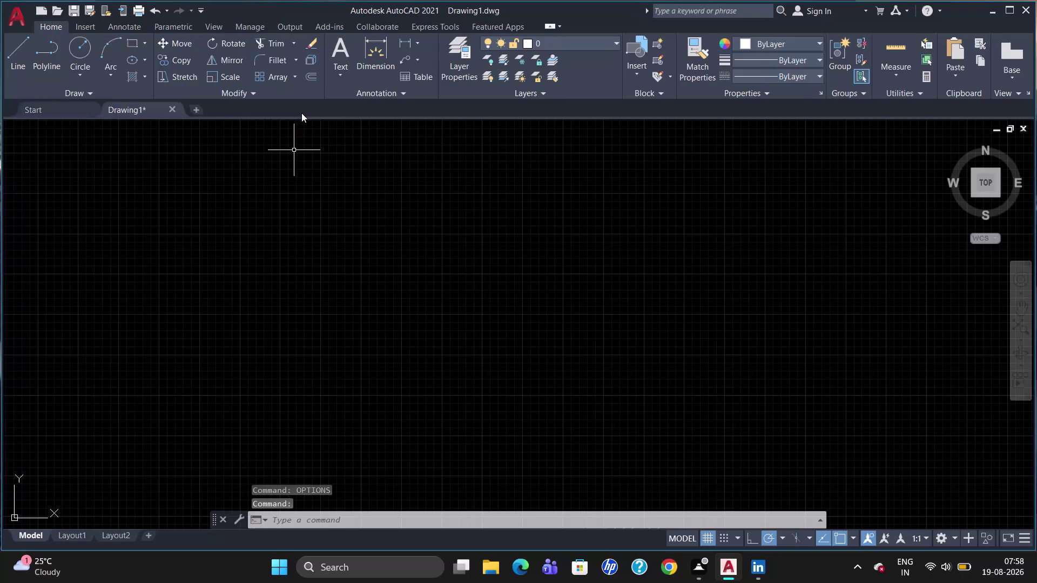
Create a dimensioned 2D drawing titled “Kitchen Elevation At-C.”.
Open the ISO-25 dimension style for modification through the D command.
key(d)
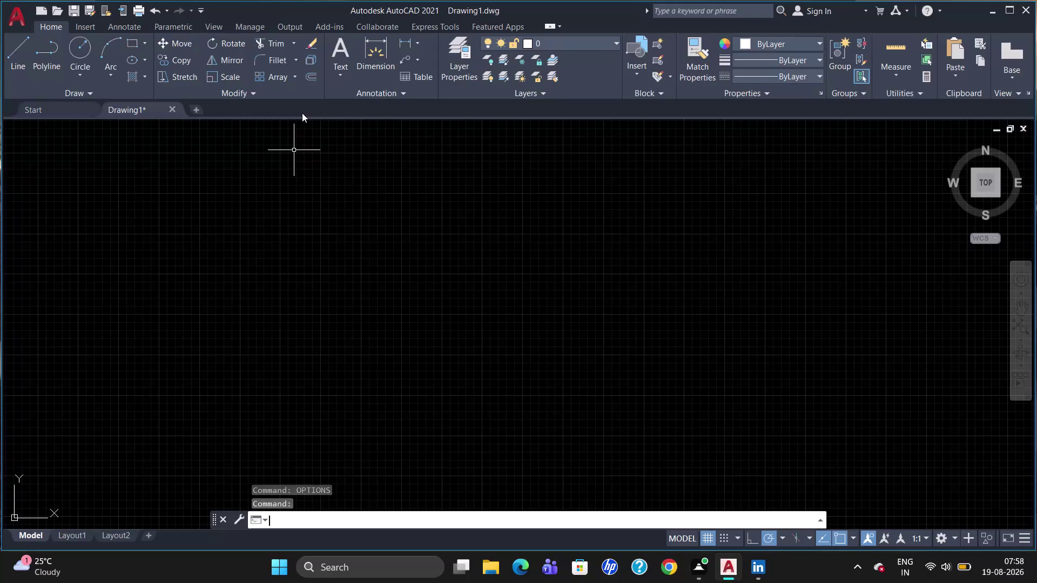
key(Return)
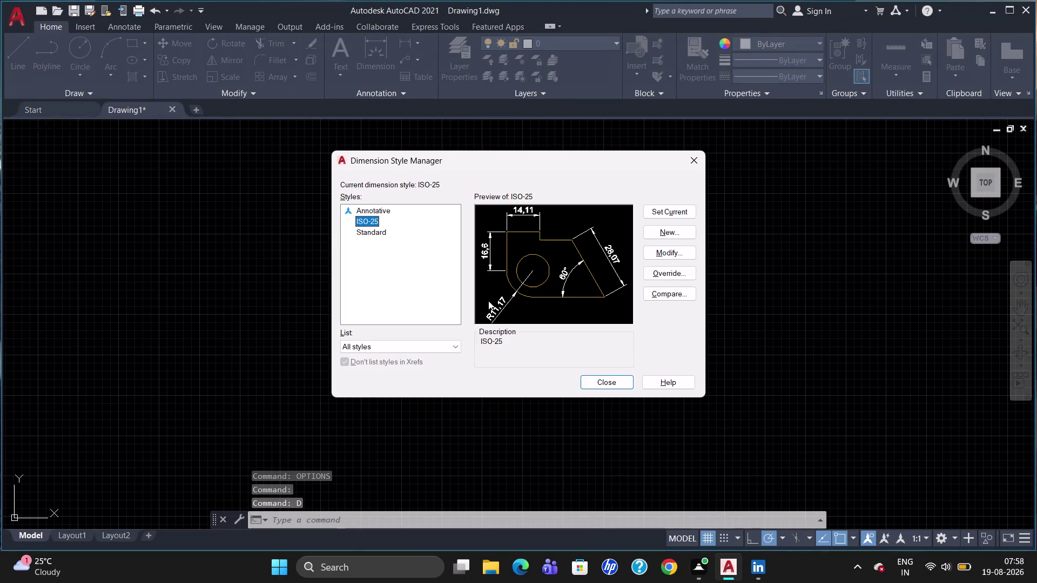
click(660, 249)
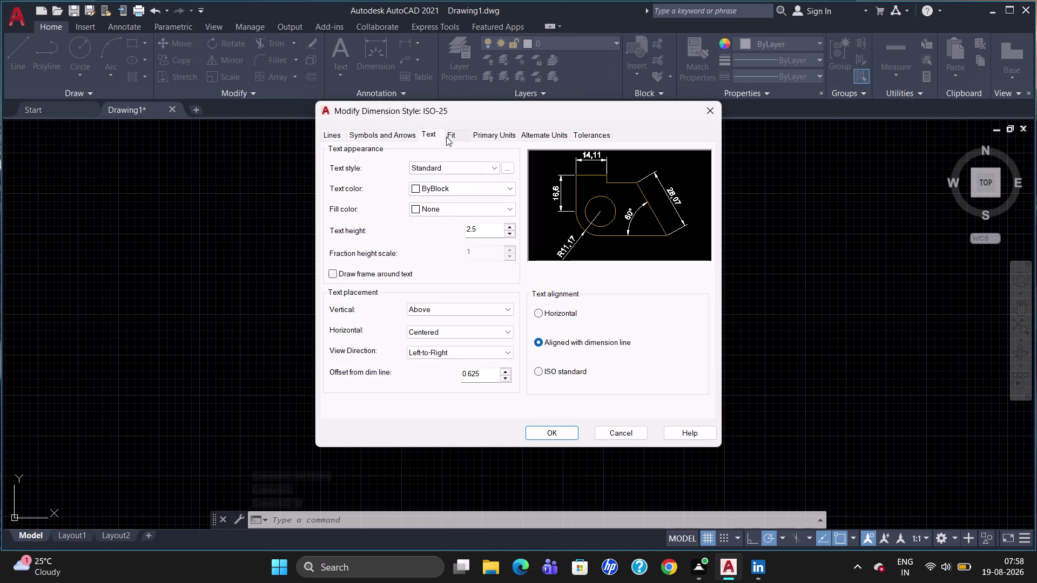
Replace the ISO-25 dimension text height with 40.
click(485, 228)
key(BackSpace)
key(BackSpace)
key(BackSpace)
text(4)
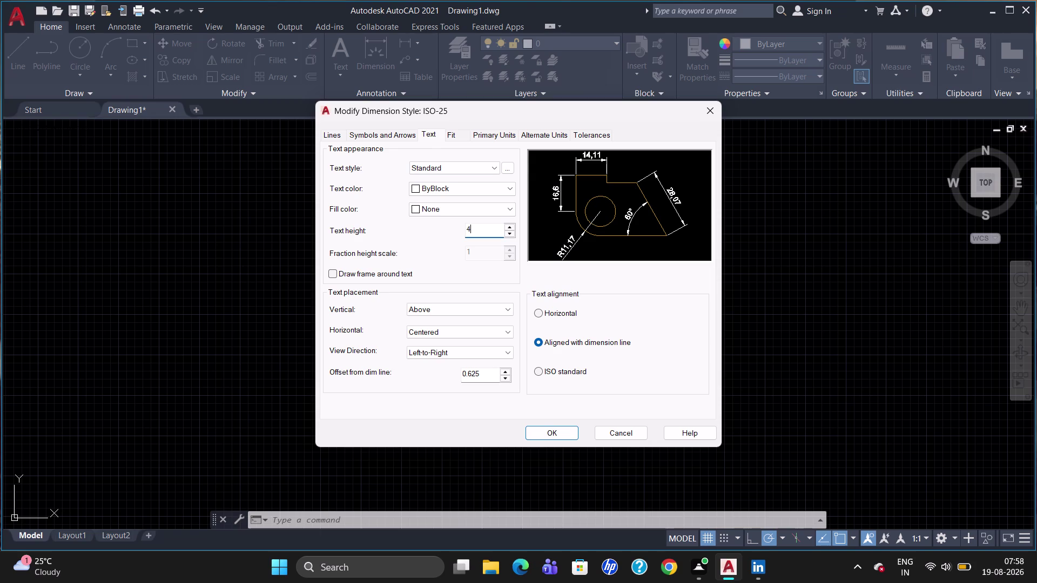
text(0)
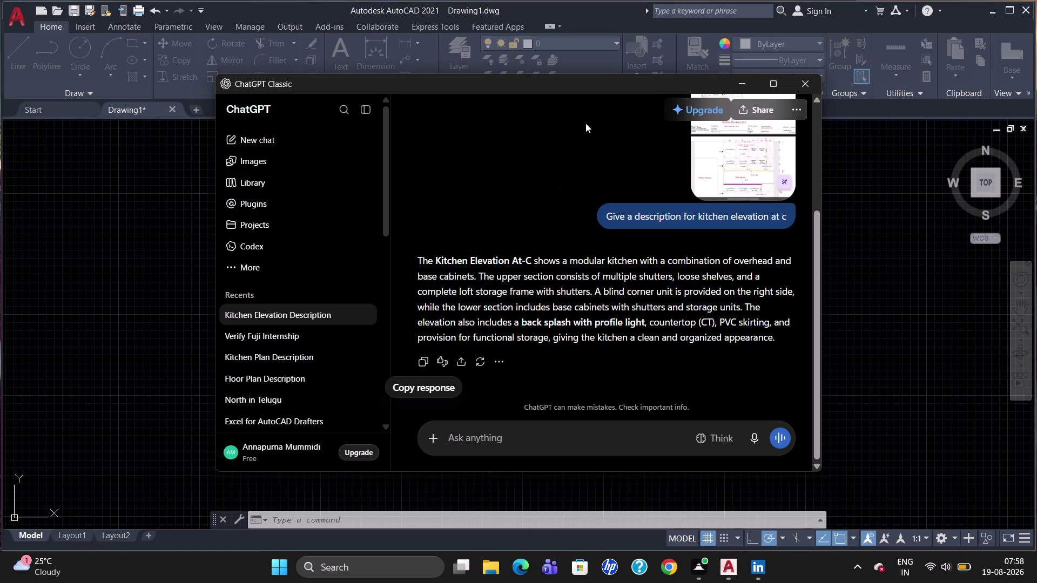
click(805, 84)
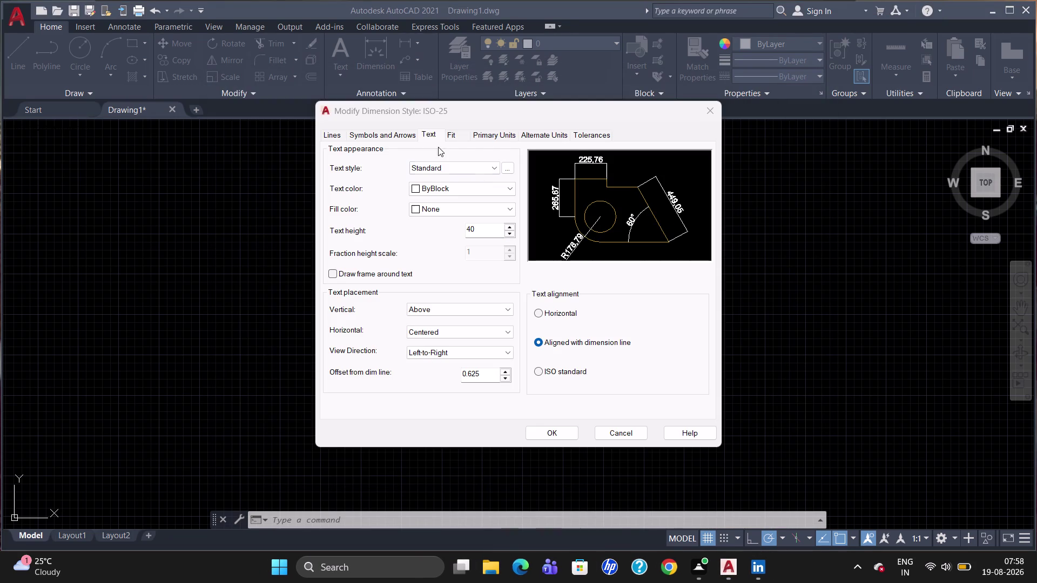
click(396, 135)
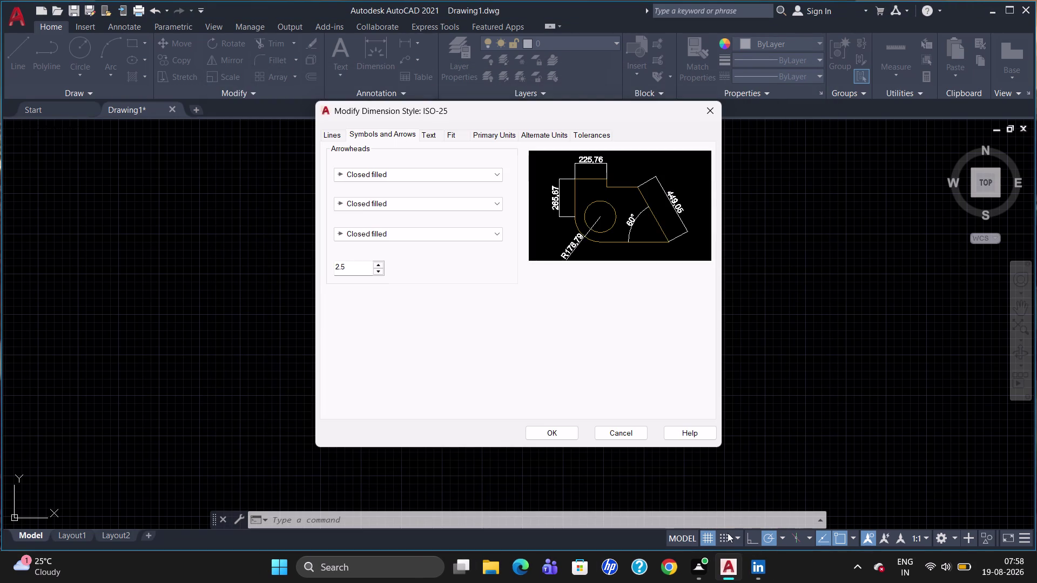
Set the ISO-25 arrow size to 40.
click(800, 445)
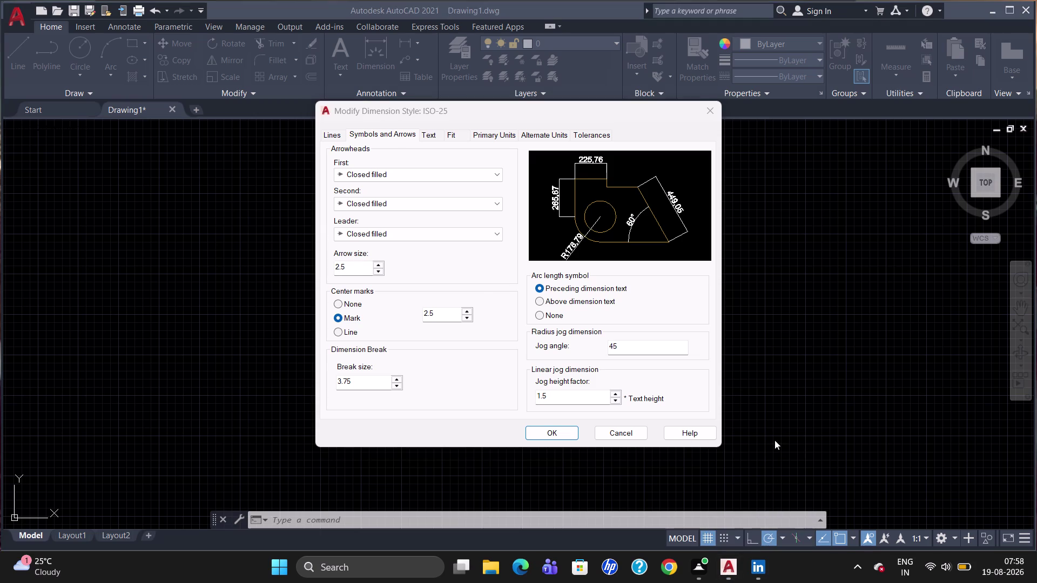
click(364, 268)
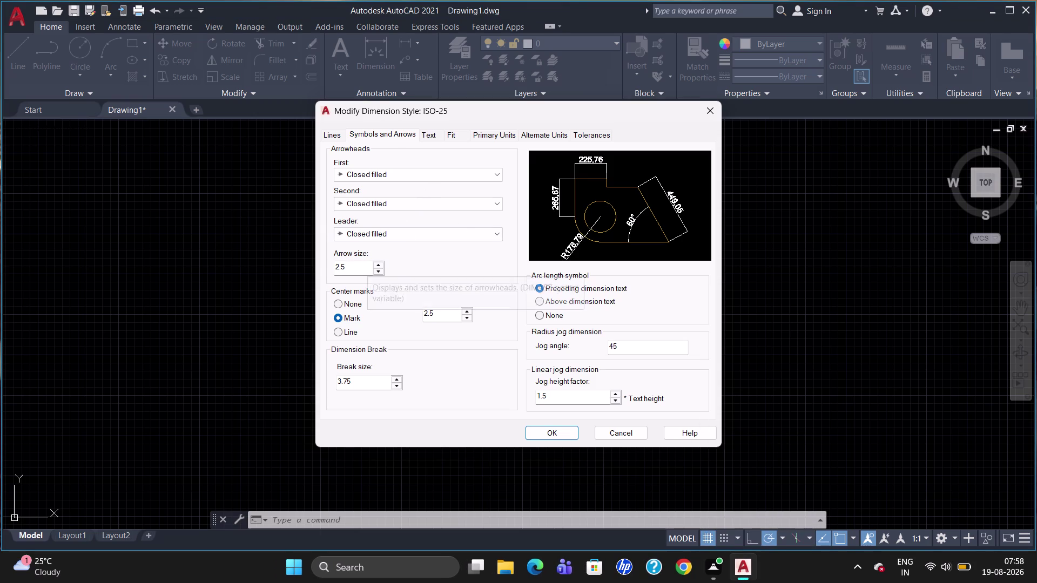
key(BackSpace)
key(BackSpace)
key(BackSpace)
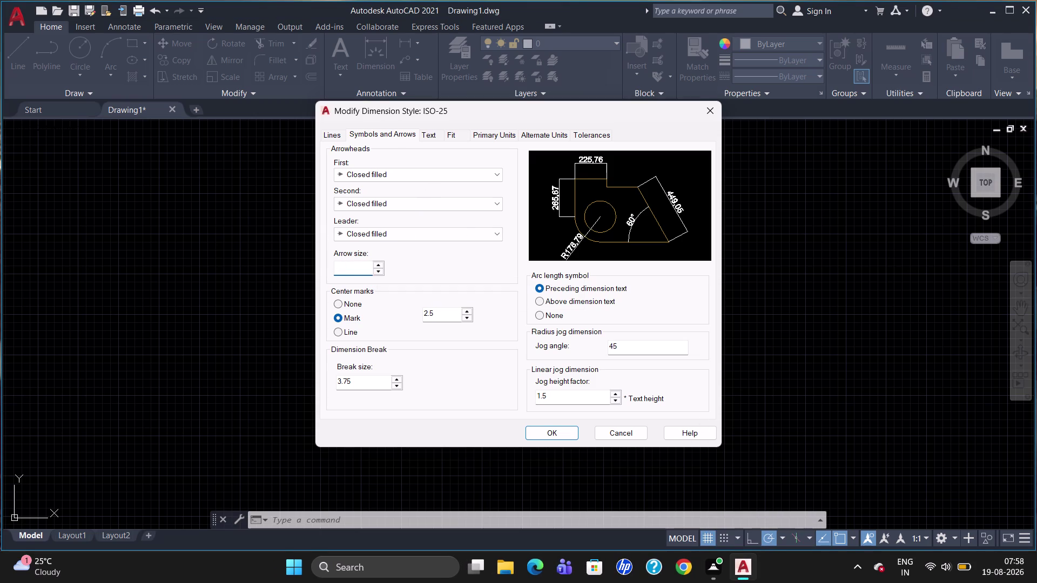
text(40)
Accept the ISO-25 changes, make it the current style, and close the manager.
click(489, 135)
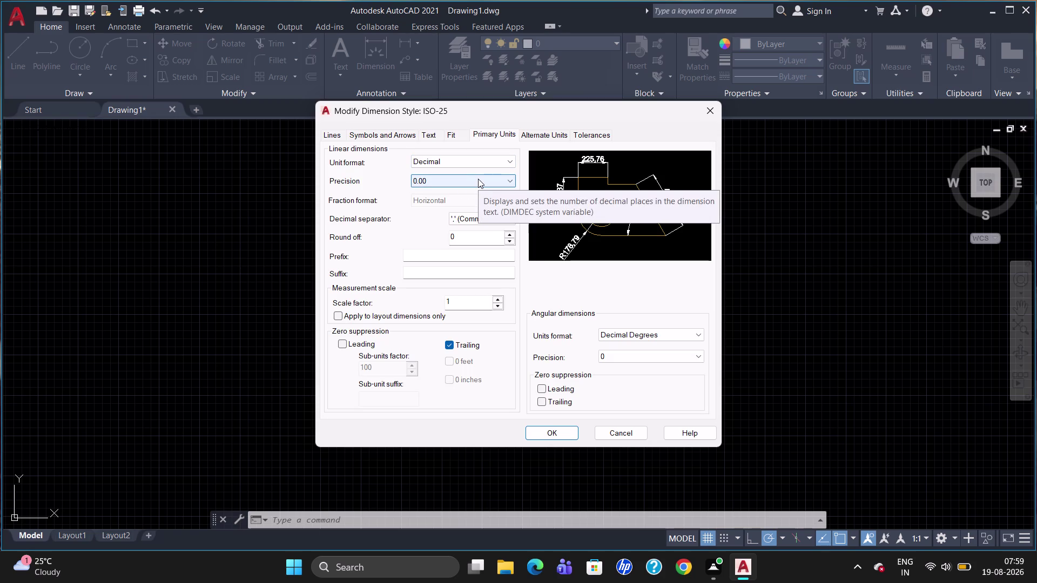
click(566, 432)
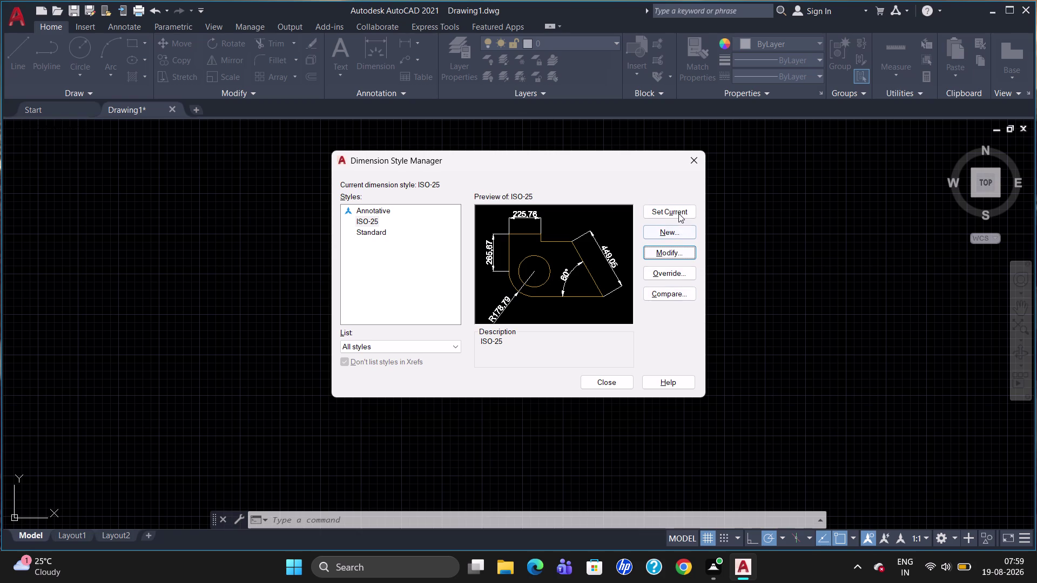
click(678, 211)
click(598, 386)
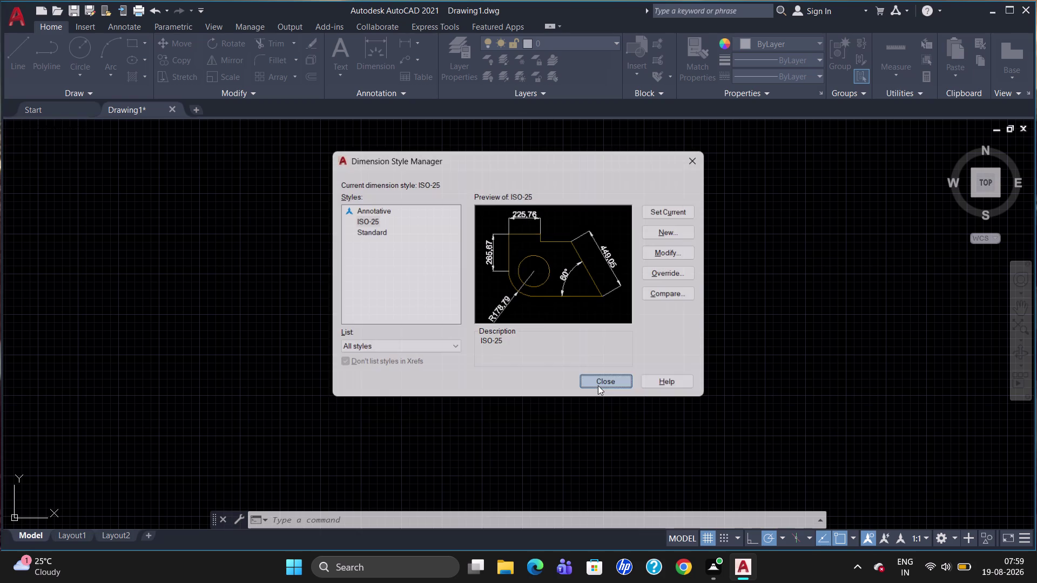
Draw a rectangle from a picked corner with dimensions 3335 and 2800.
text(RE)
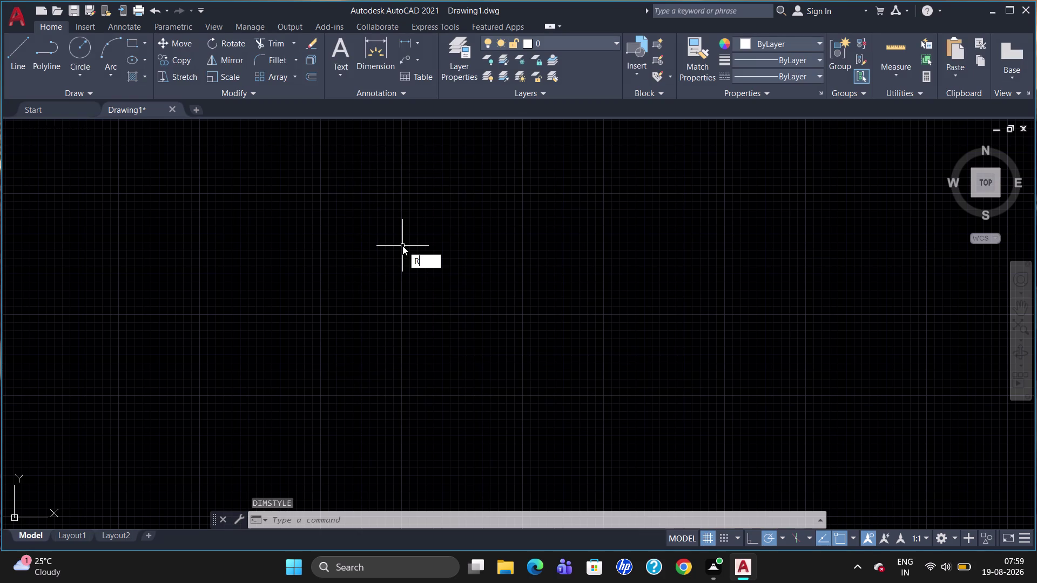
text(C)
key(Return)
click(313, 182)
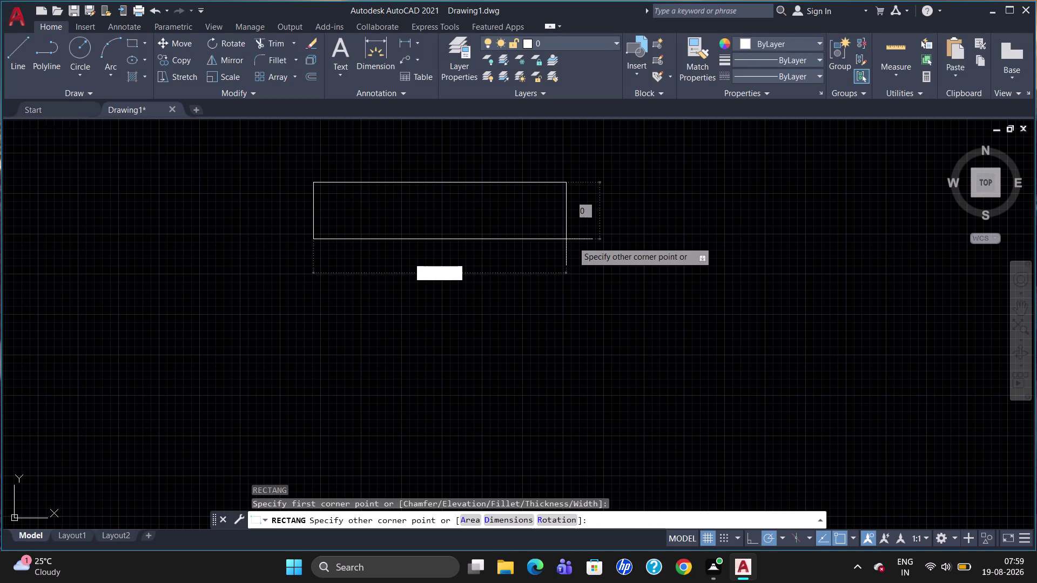
text(33)
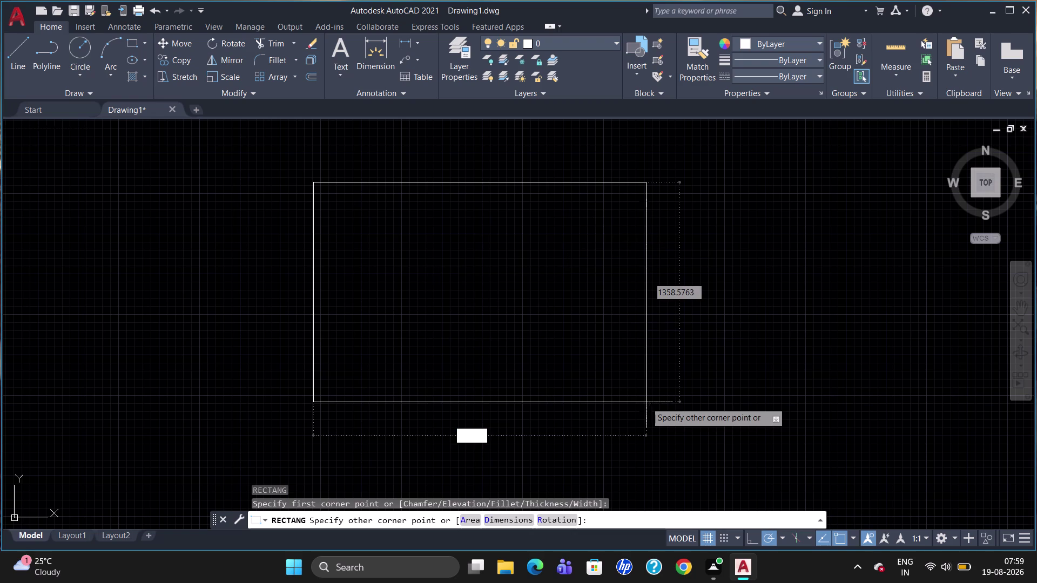
text(3)
key(5)
key(Tab)
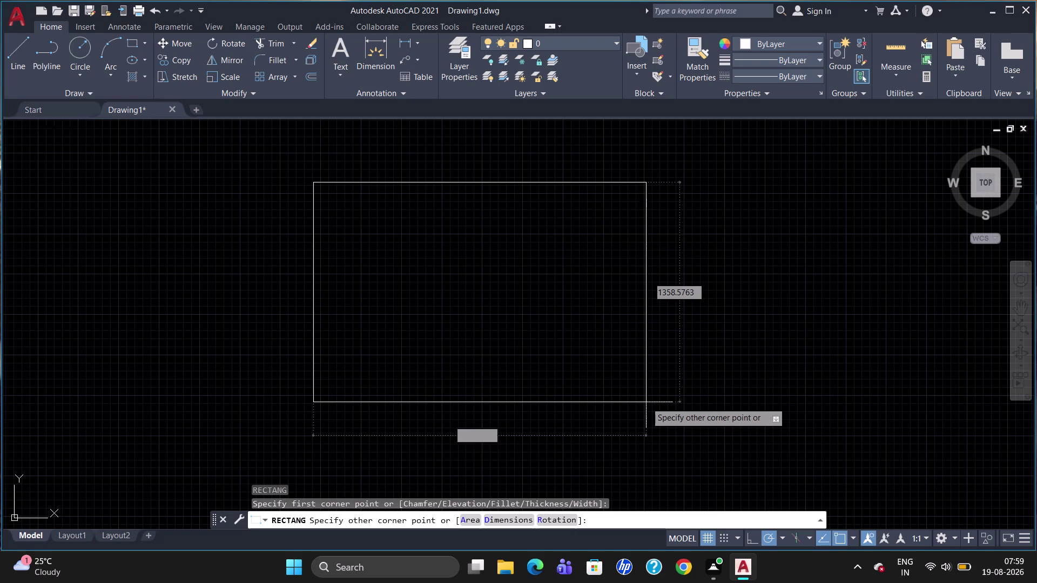
text(2800)
key(Return)
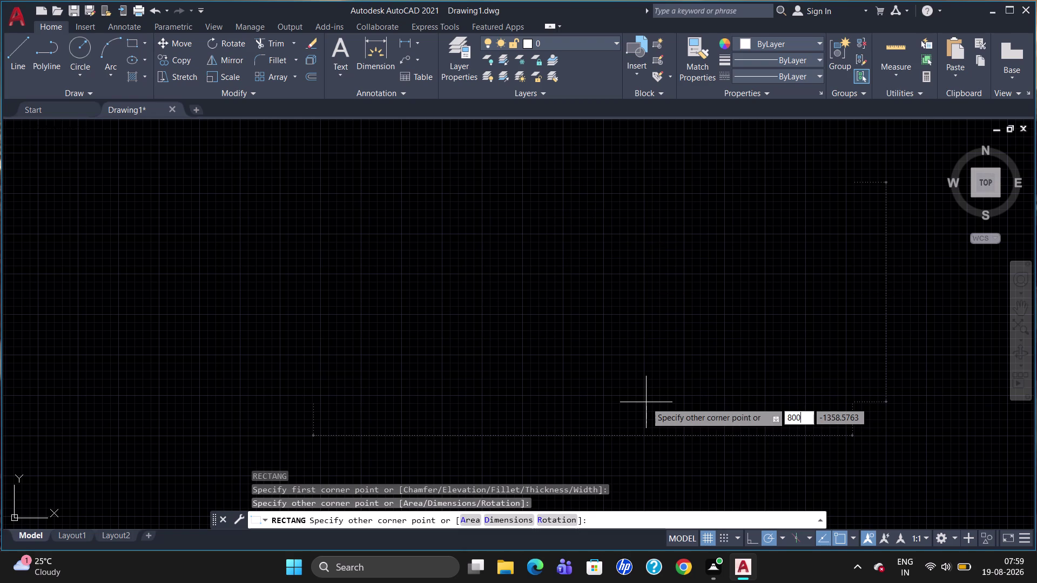
key(Escape)
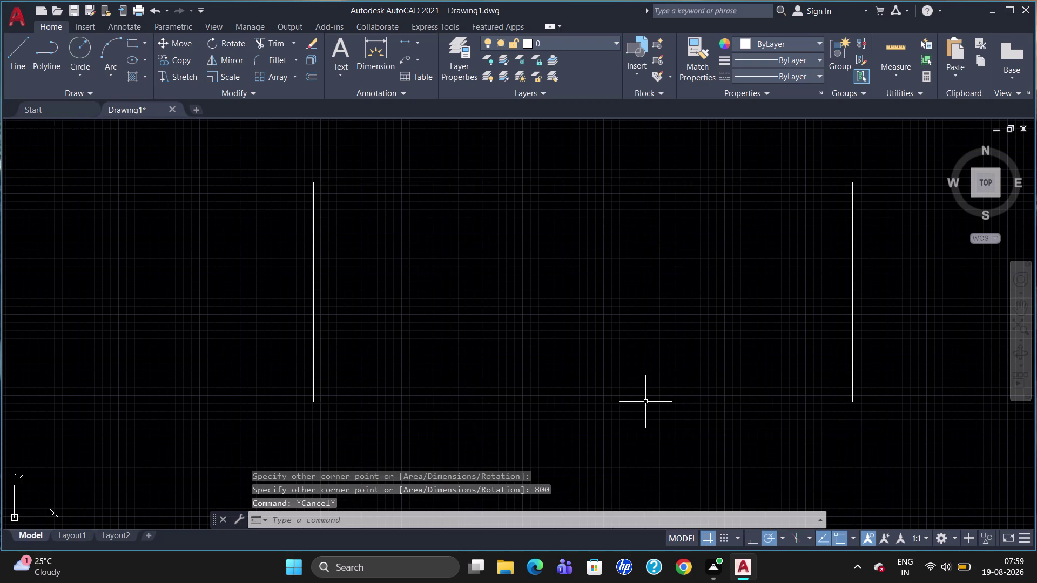
scroll(down, 3)
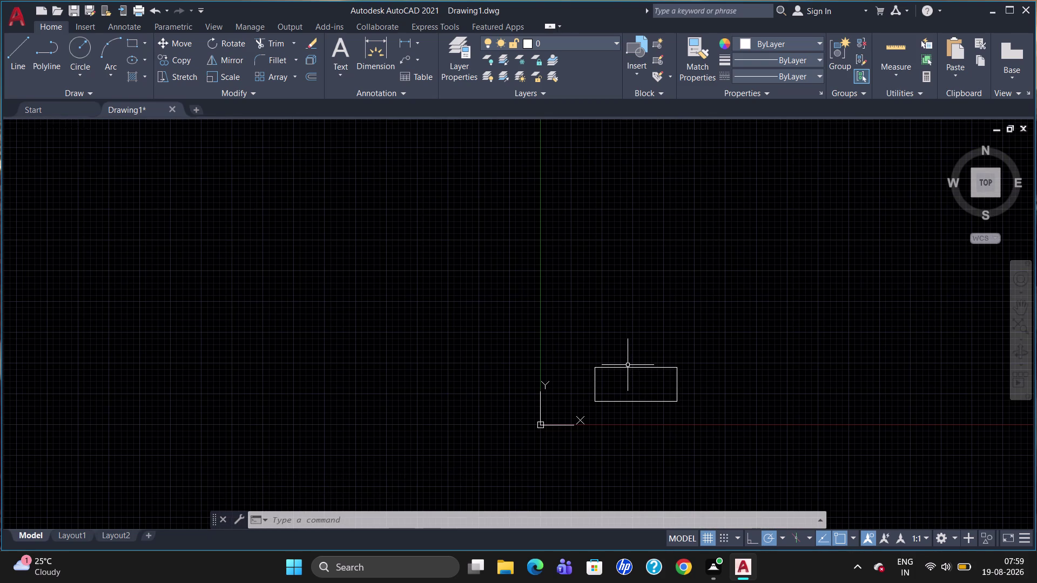
Zoom to the origin and erase the small rectangle there.
scroll(up, 3)
scroll(up, 3)
scroll(down, 3)
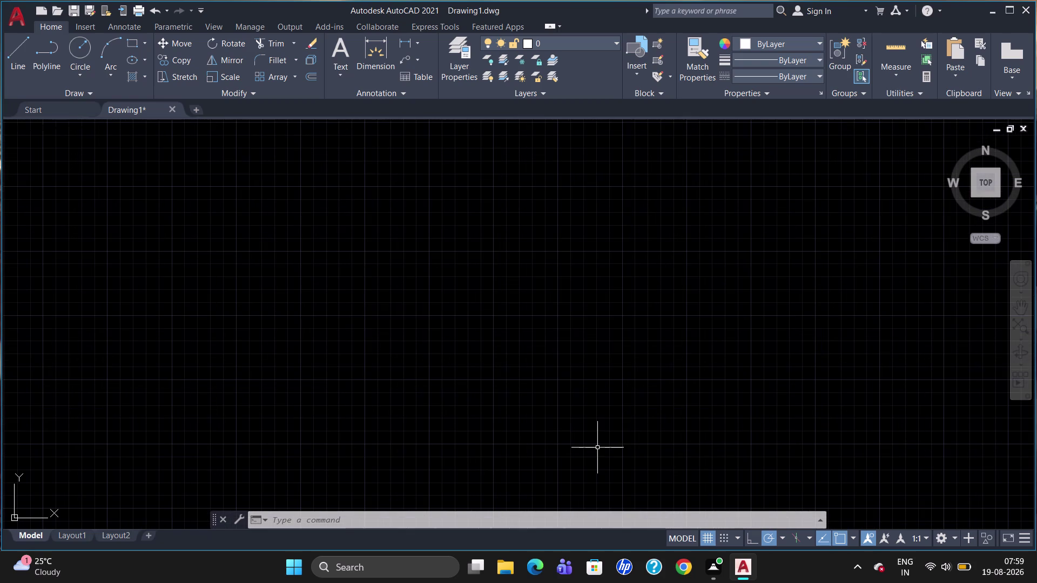
scroll(down, 3)
scroll(down, 3)
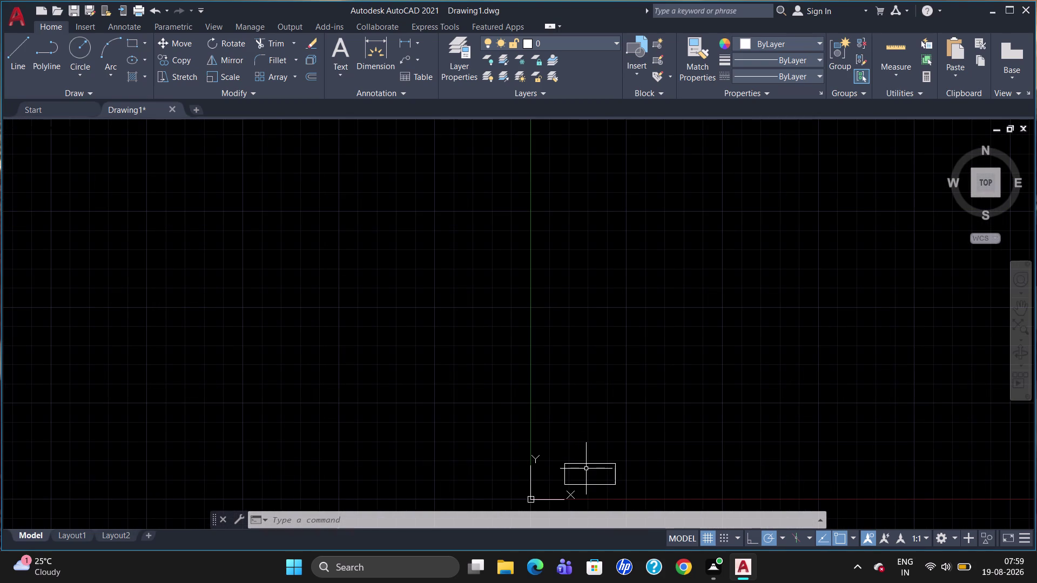
click(586, 464)
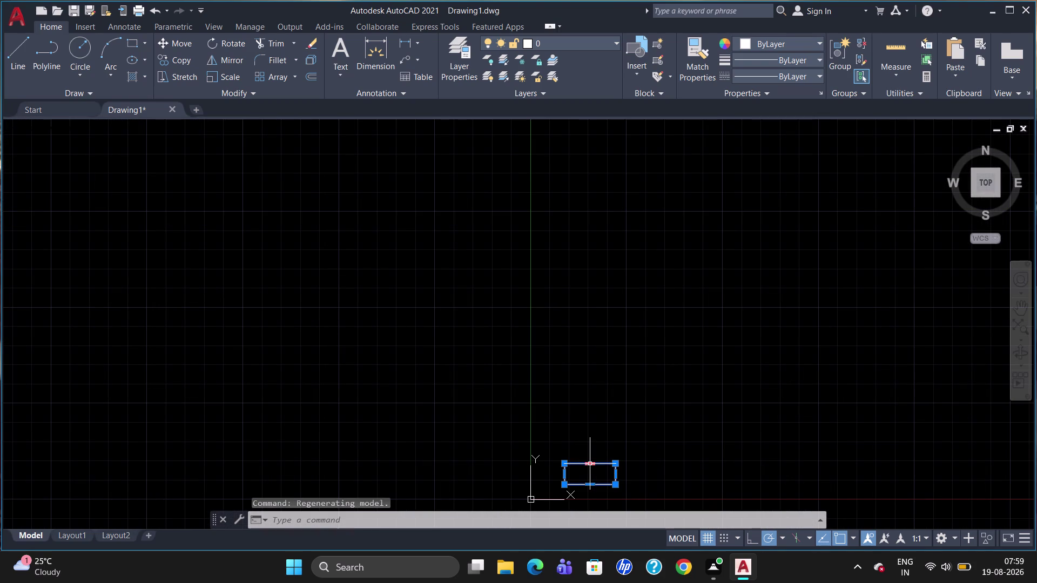
key(Delete)
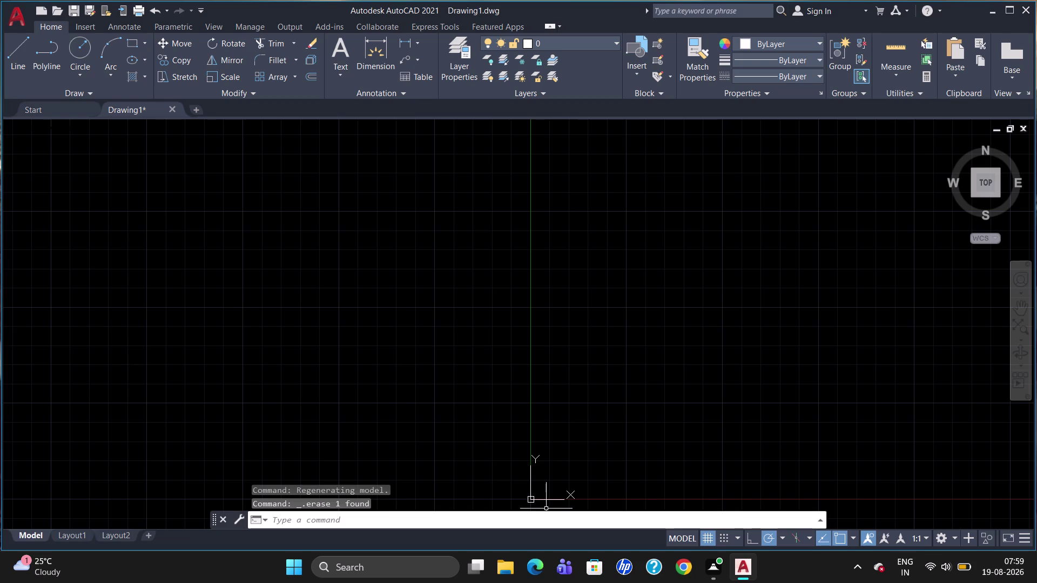
Relocate the UCS origin to the lower left and switch the grid off.
click(529, 499)
drag(529, 499, 169, 423)
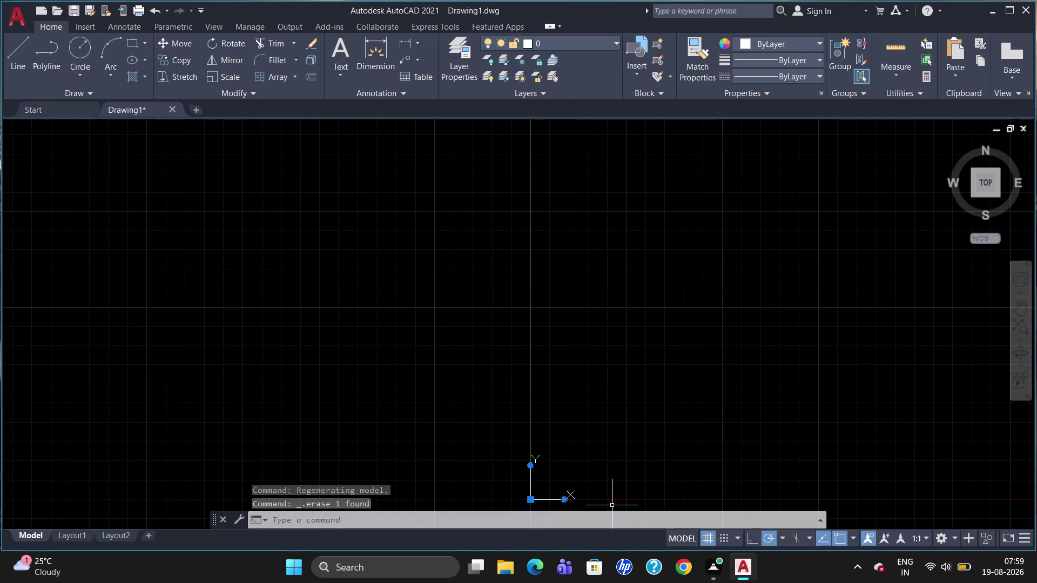
click(531, 498)
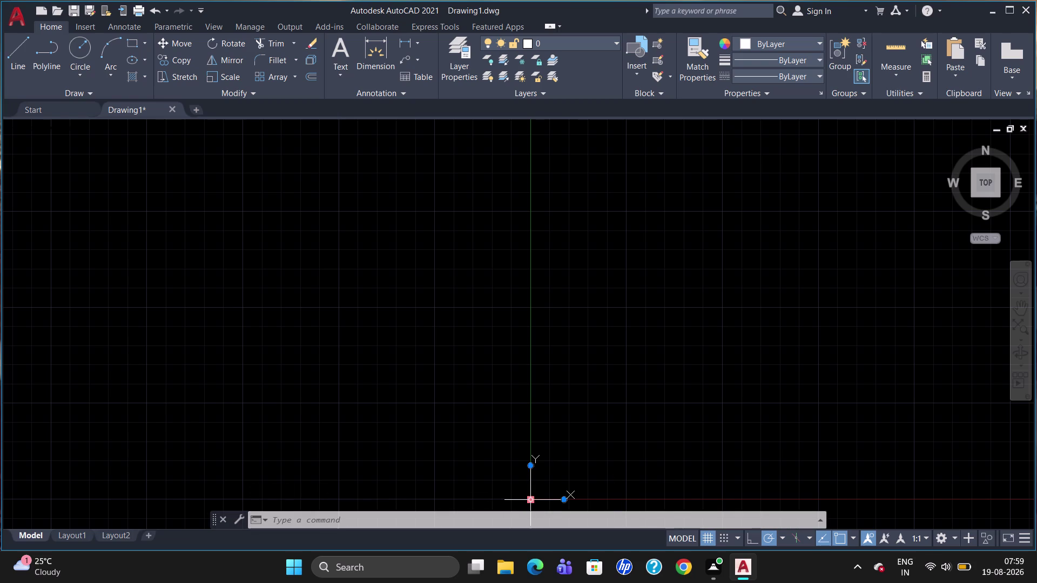
drag(530, 498, 182, 450)
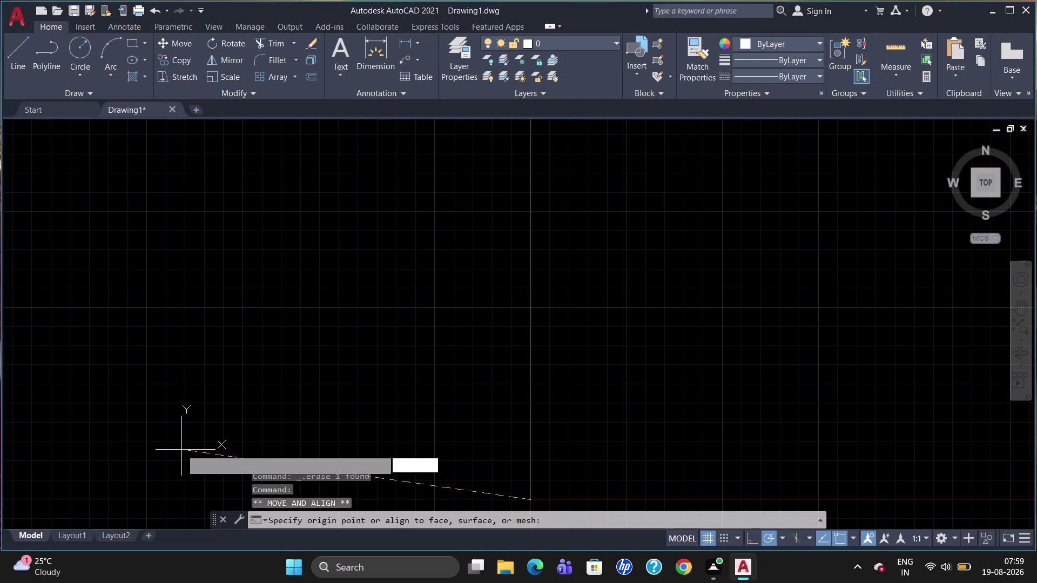
click(69, 496)
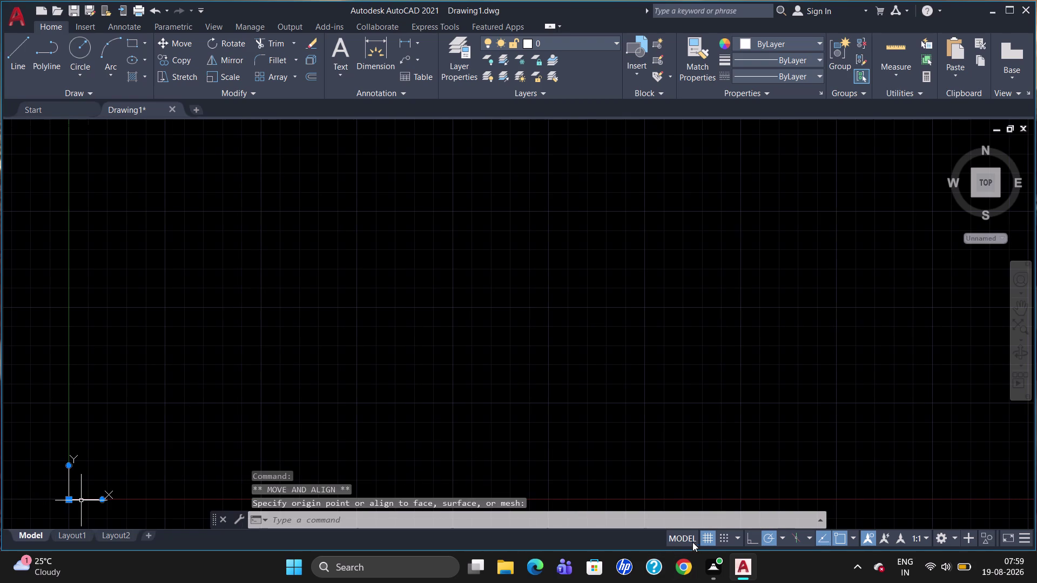
click(712, 536)
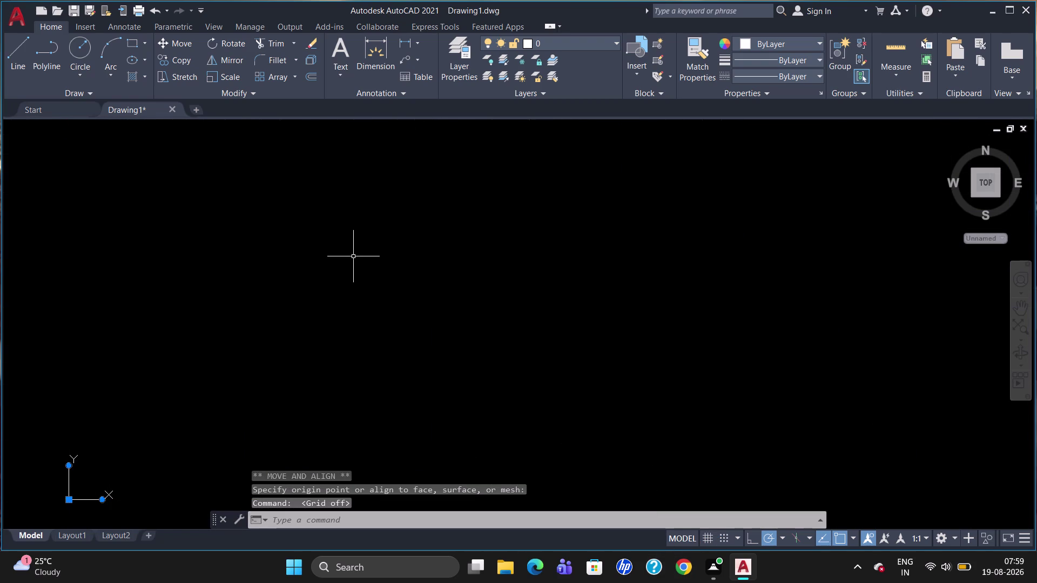
text(REC)
key(Return)
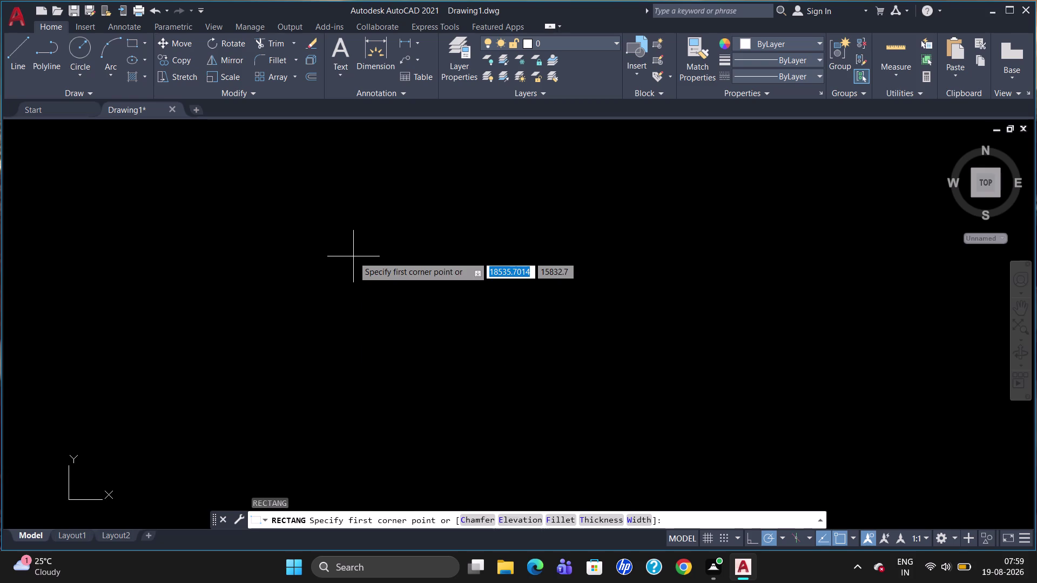
click(265, 172)
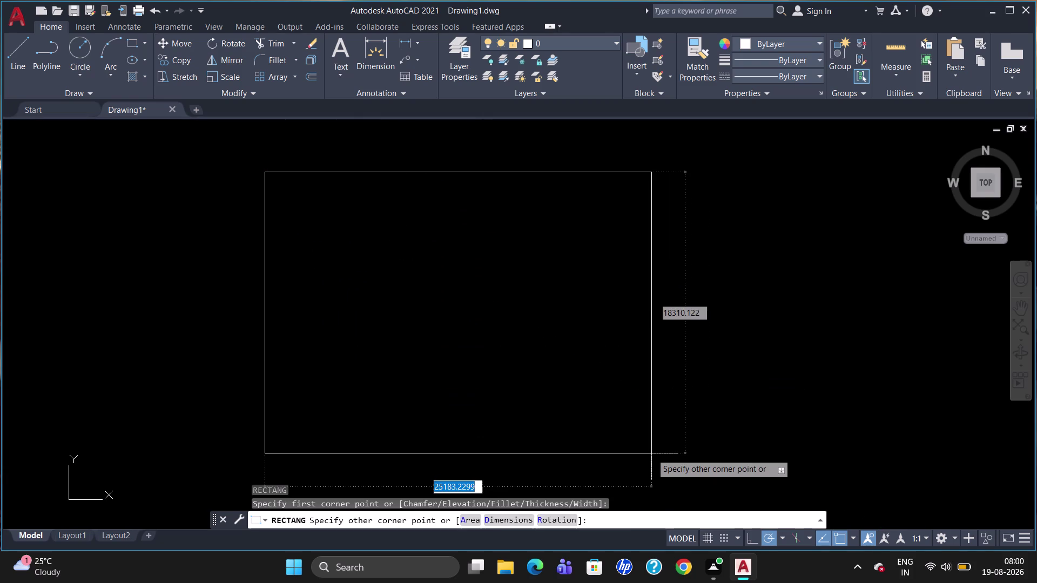
text(33)
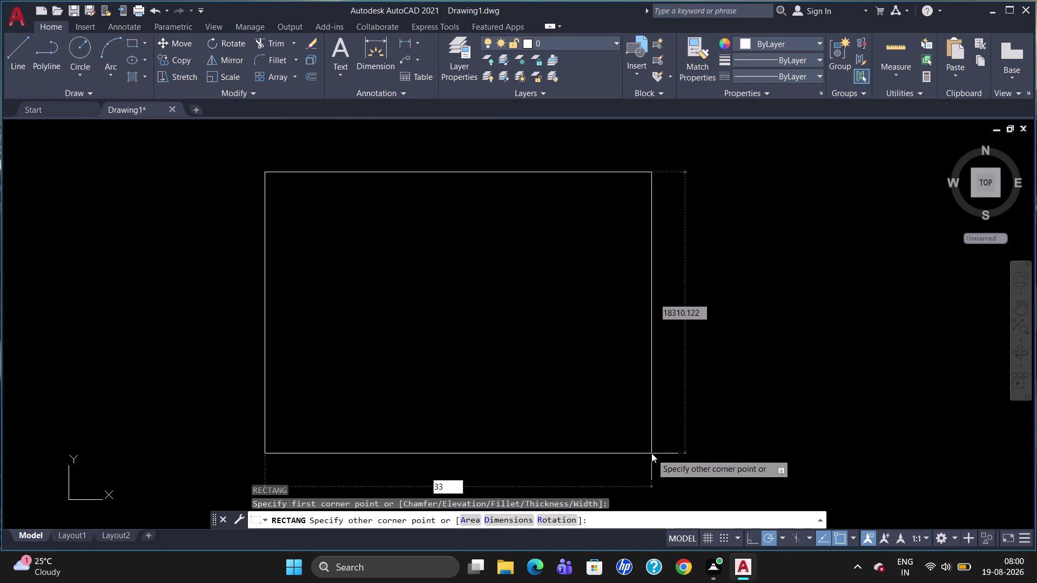
key(3)
key(5)
key(Tab)
key(2)
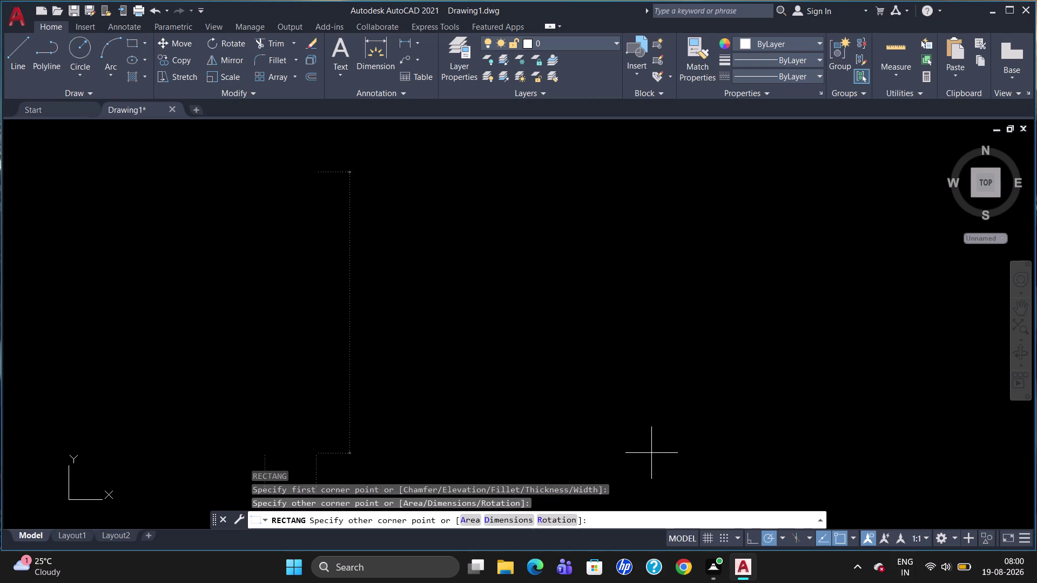
key(8)
text(50)
key(Return)
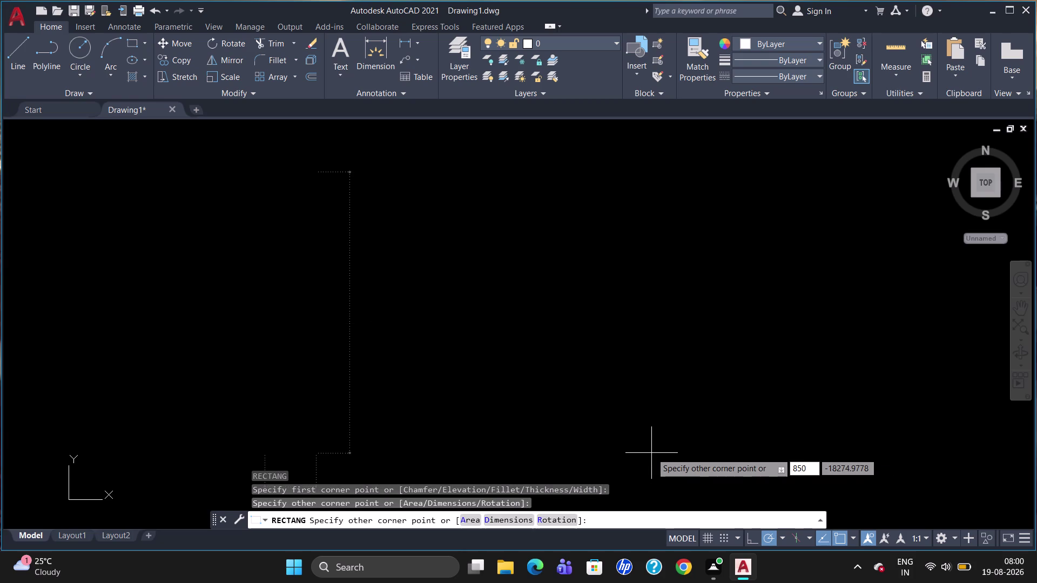
key(Escape)
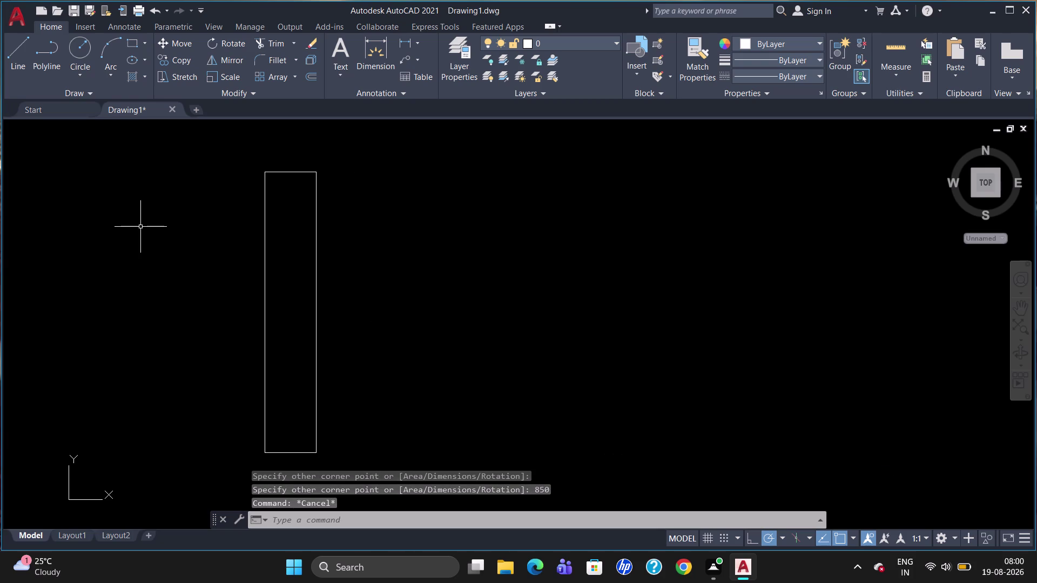
click(265, 279)
key(Delete)
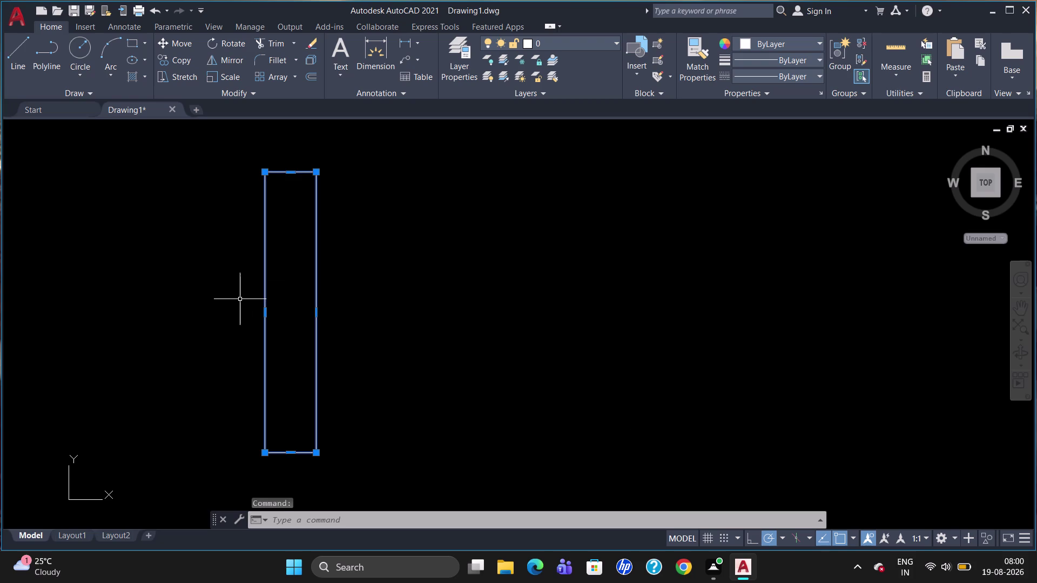
text(UN)
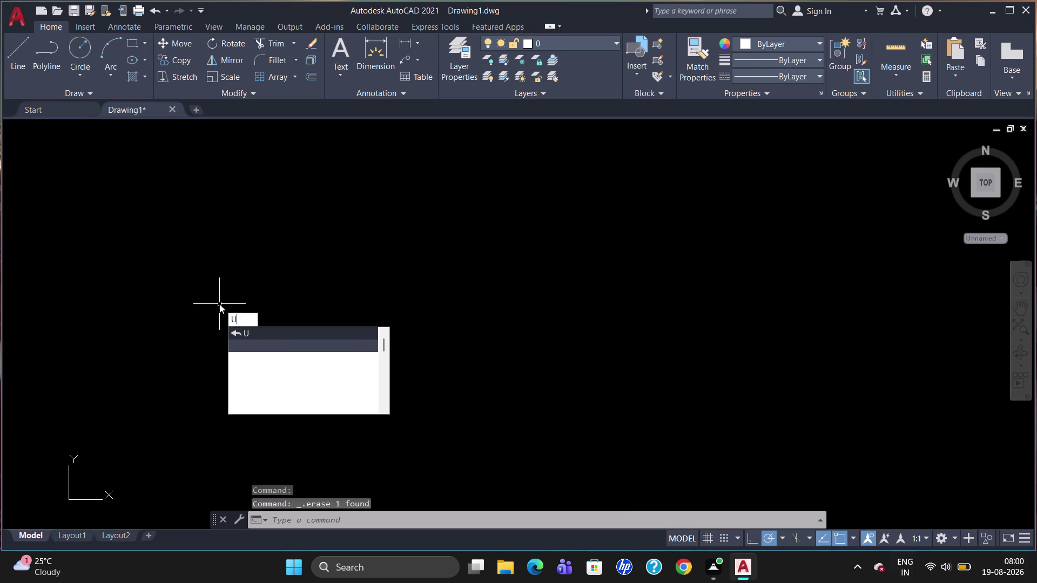
Lower the Drawing Units length precision from 0.0000 and confirm the dialog.
key(Return)
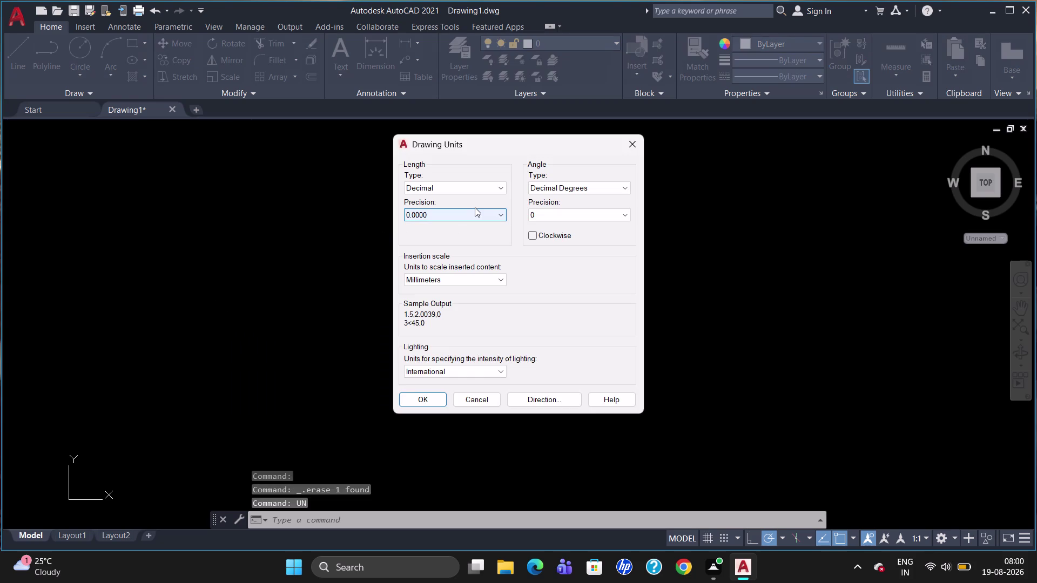
click(476, 210)
click(472, 234)
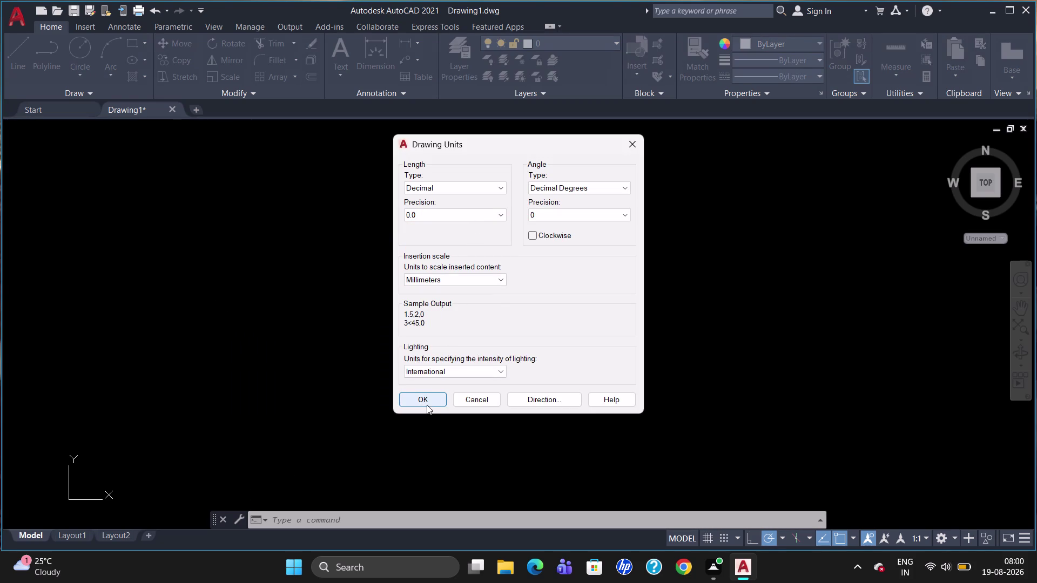
click(483, 218)
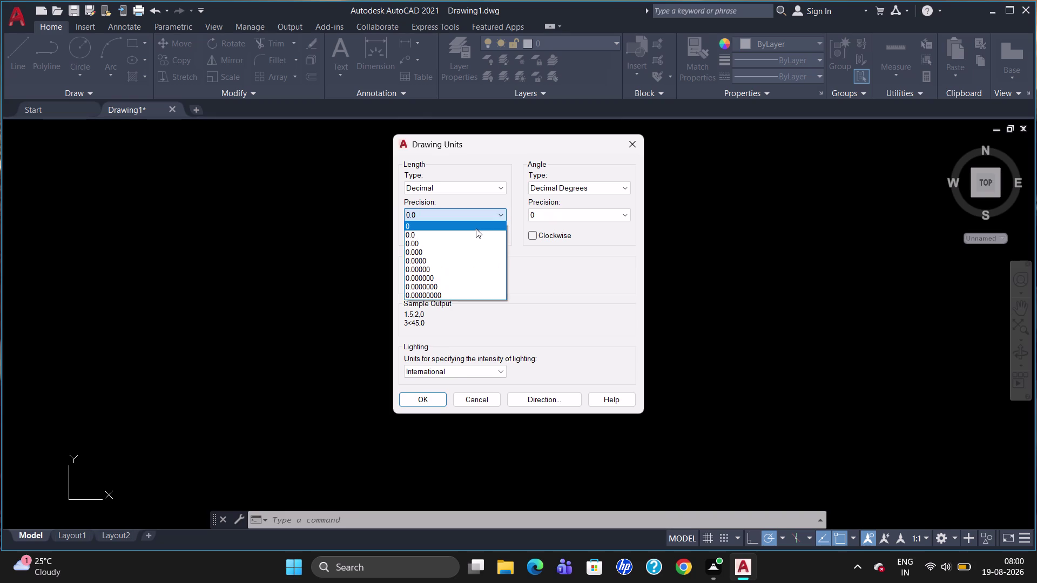
click(476, 229)
click(428, 402)
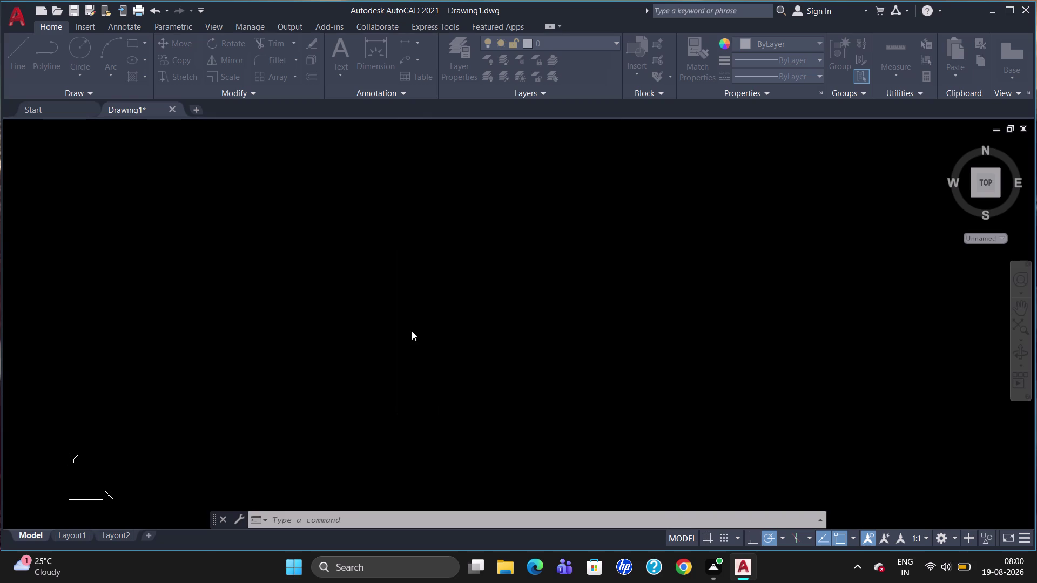
Clear leftover commands and start a polyline at an upper-left point.
key(r)
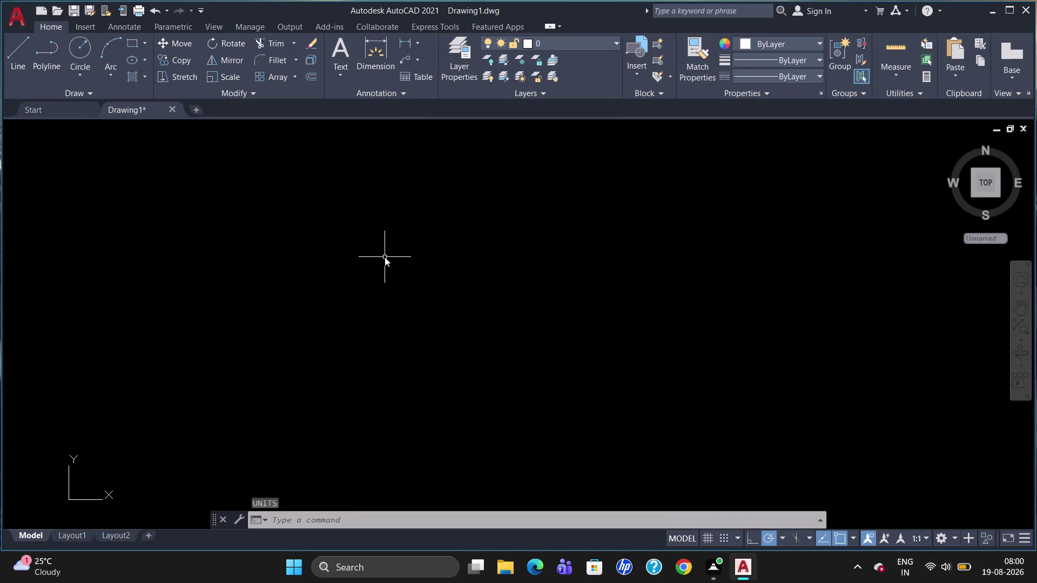
key(BackSpace)
key(l)
key(Return)
key(Escape)
key(Escape)
text(PL)
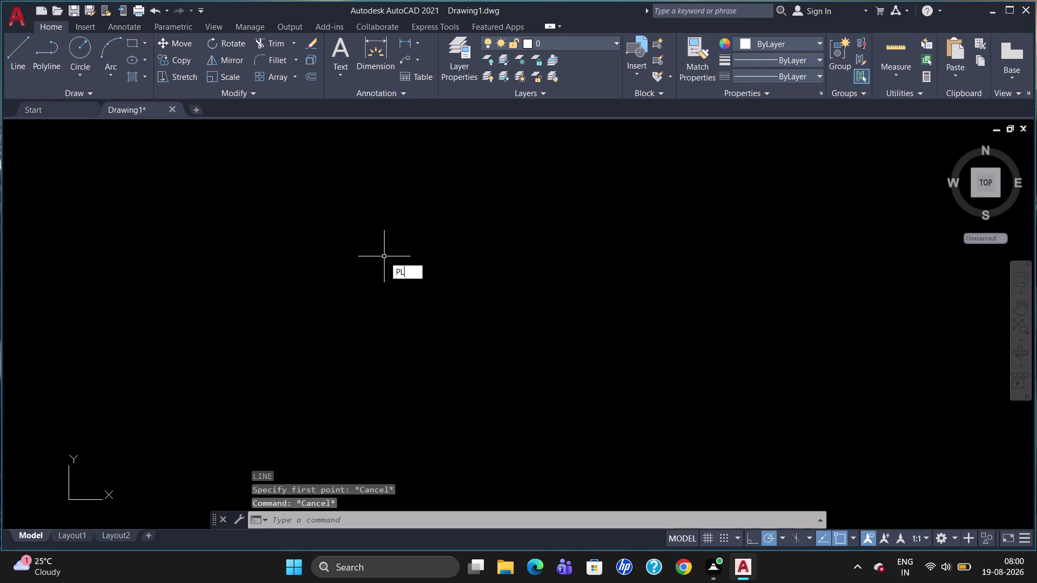
key(Return)
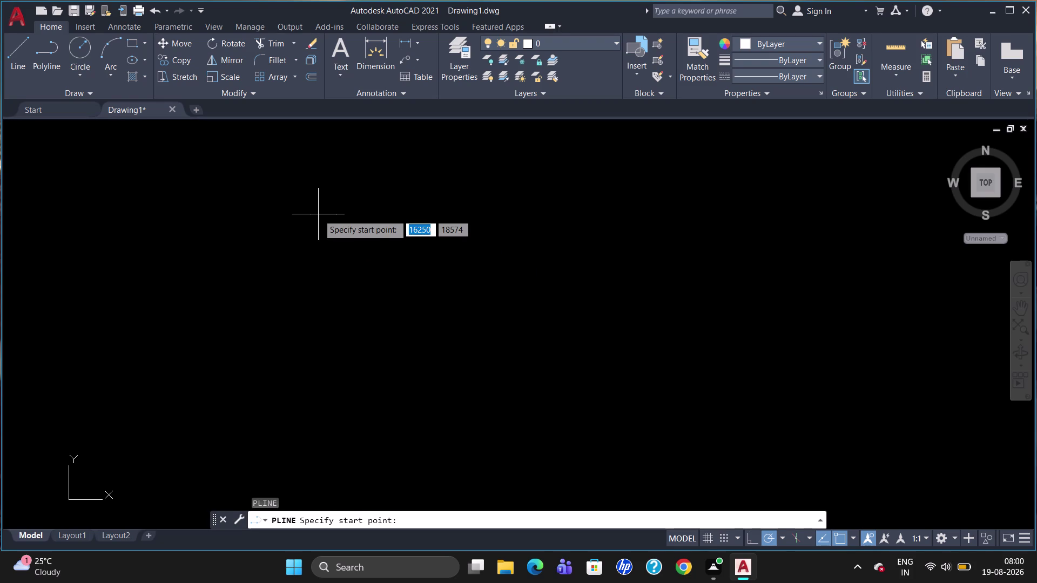
click(304, 195)
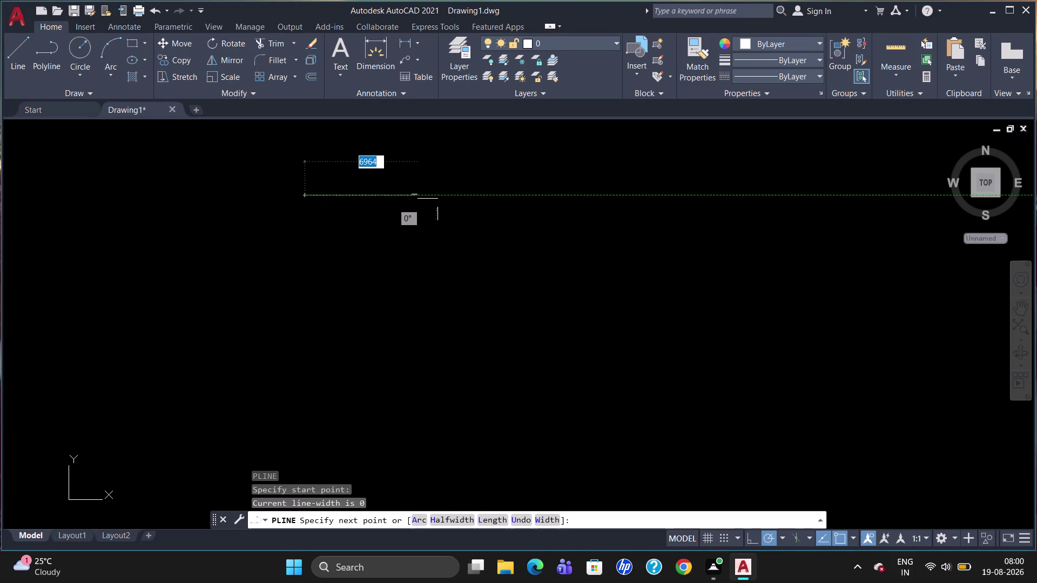